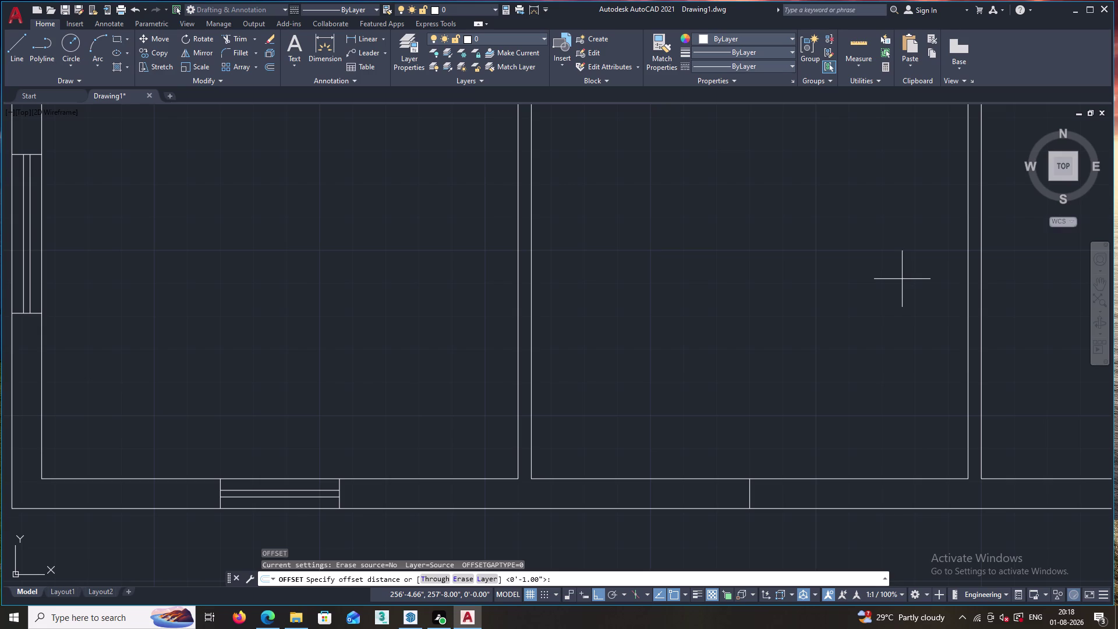
Try CAL and then 12*3 as the offset distance, then cancel the rejected offset.
click(589, 583)
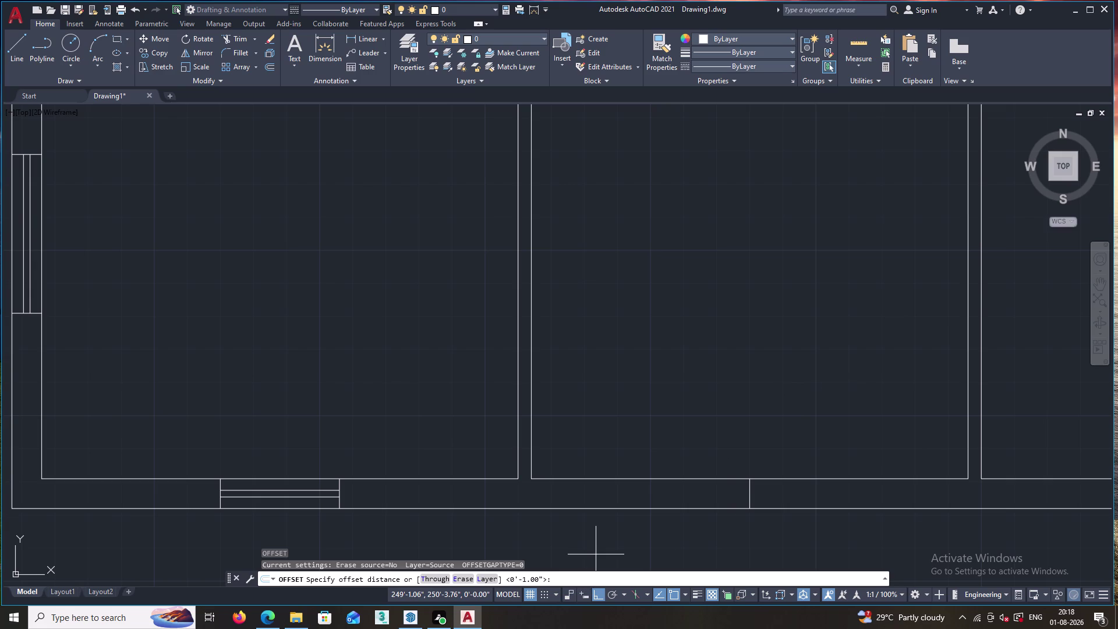
text(CA)
text(L)
key(Return)
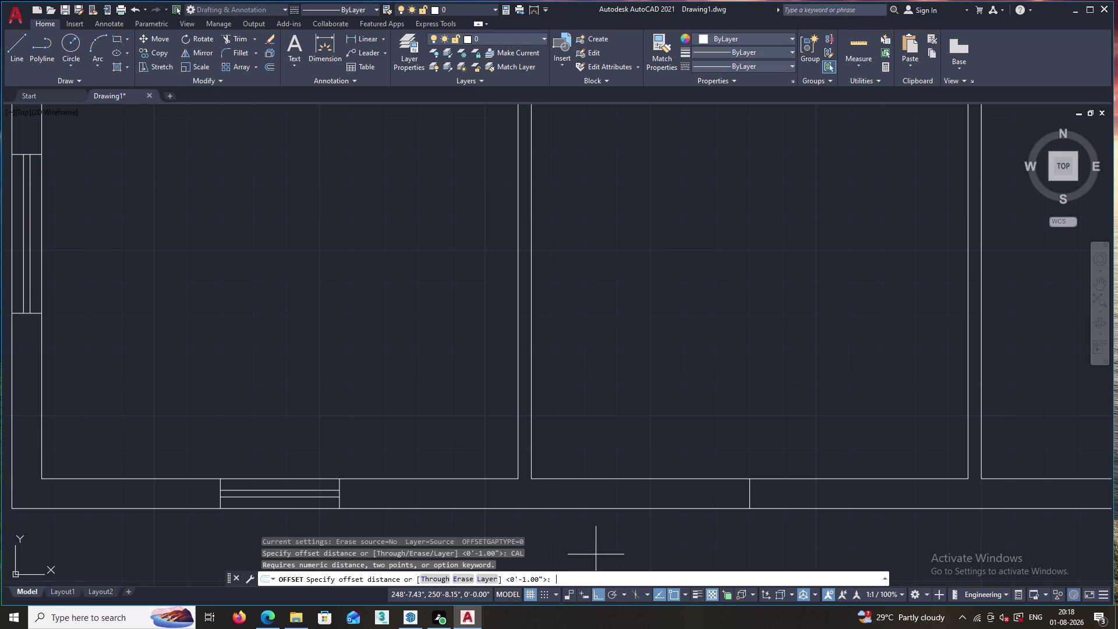
text(12)
key(asterisk)
key(3)
key(Return)
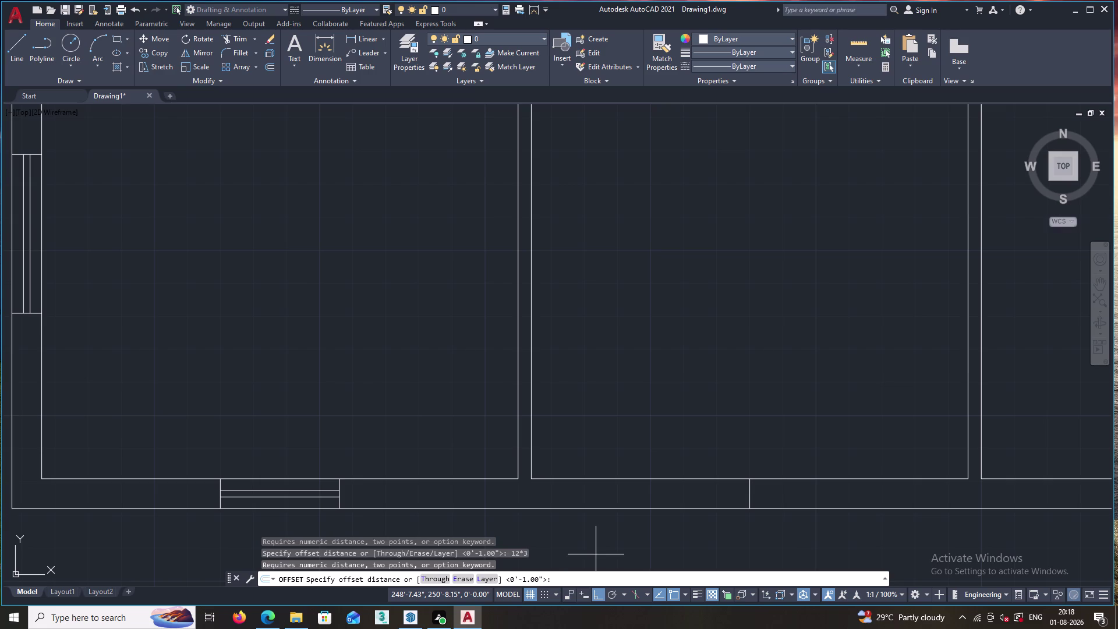
key(Escape)
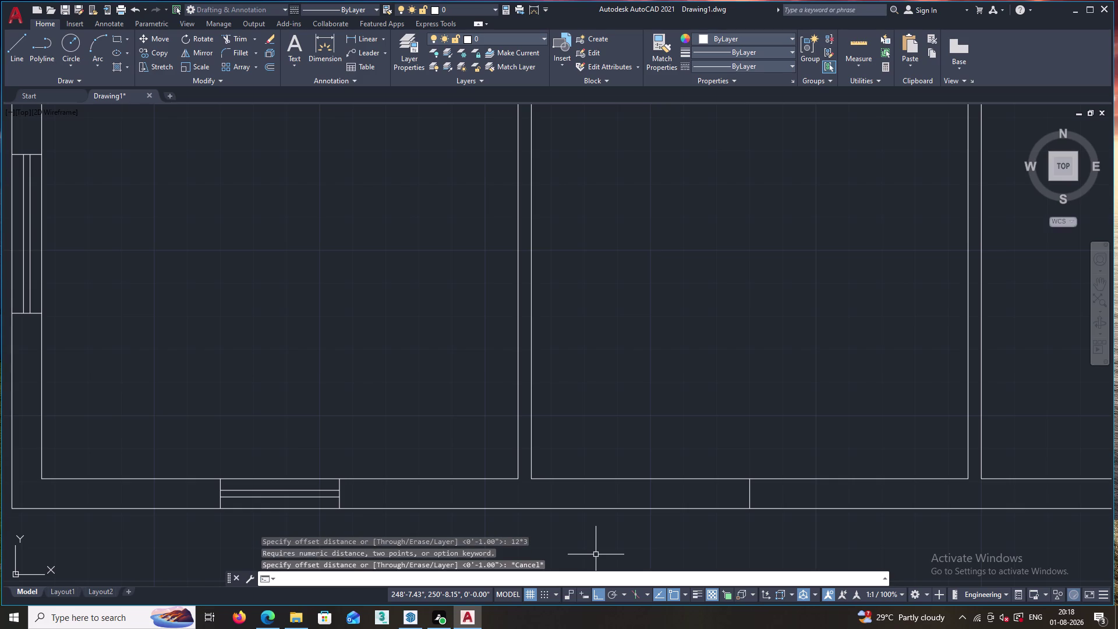
Evaluate 12*3 with the CAL calculator, giving 36.
text(CAL)
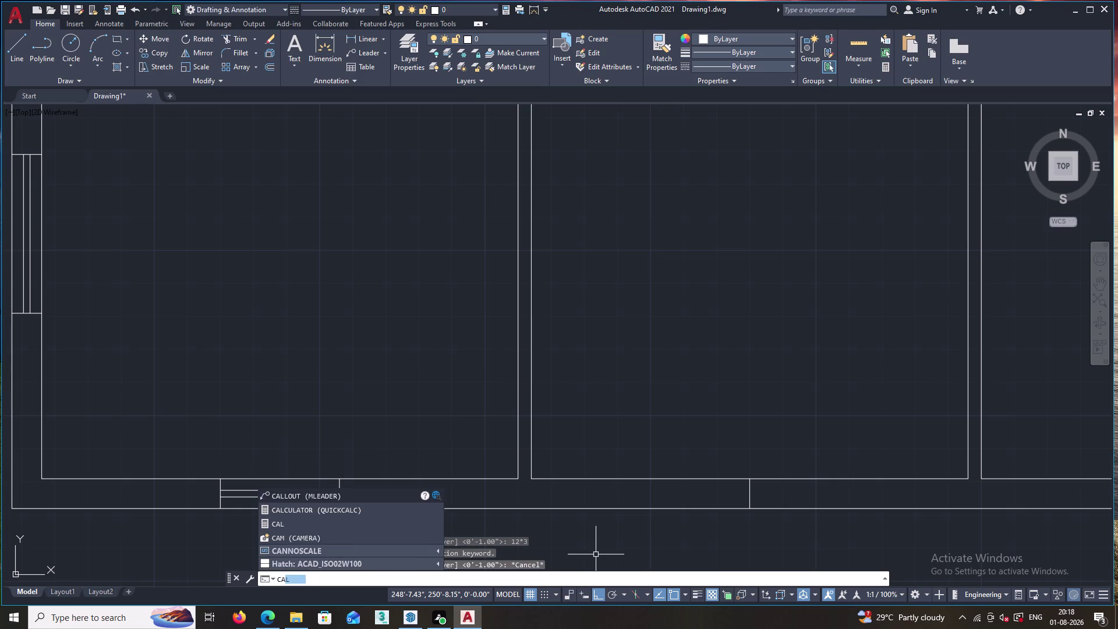
key(Return)
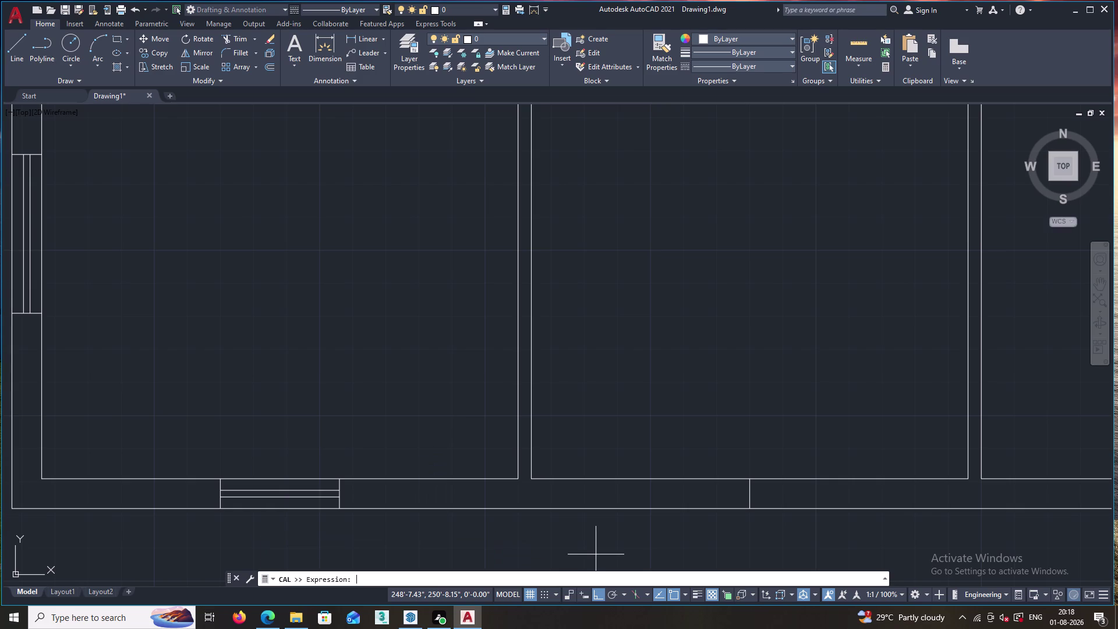
text(12*)
text(3)
key(Return)
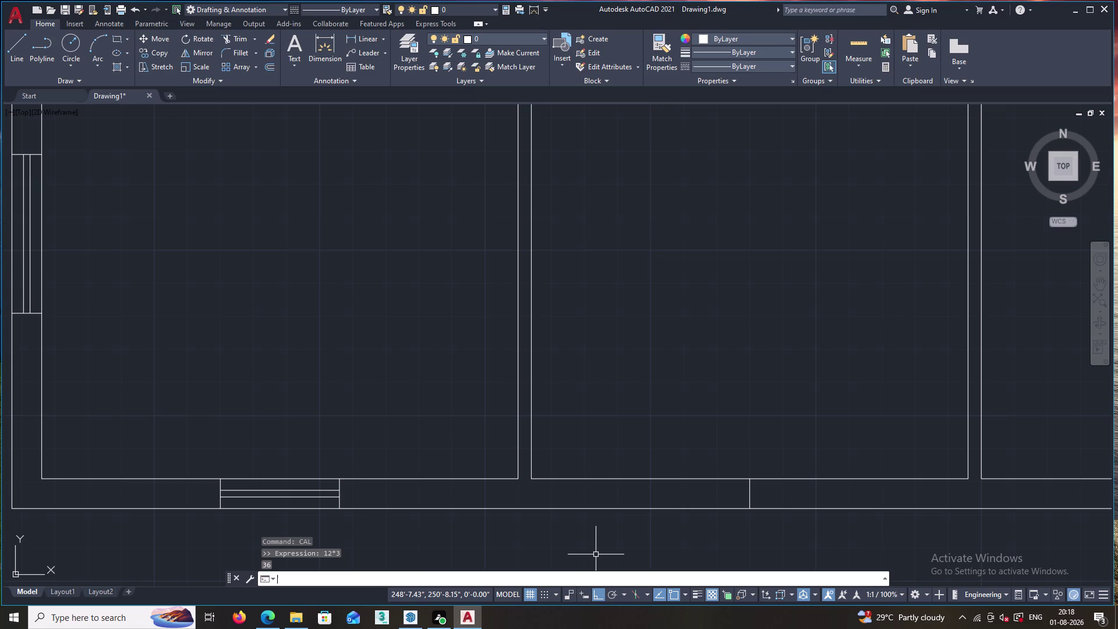
Evaluate 36+6 with the calculator to get 42, discarding a stray entry.
key(space)
text(36+)
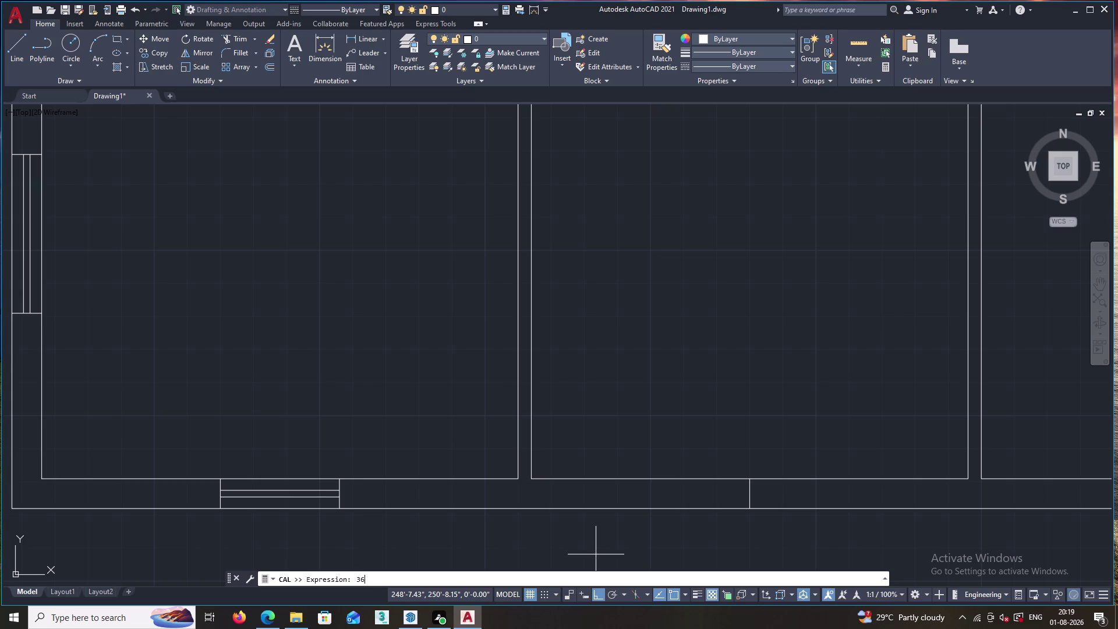
key(6)
key(Return)
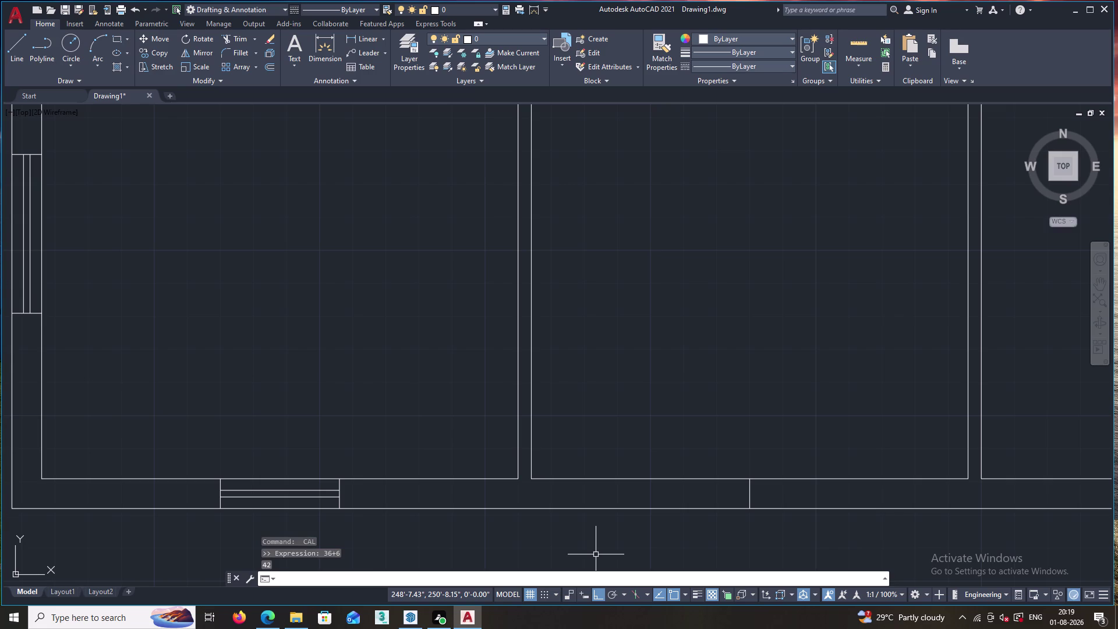
key(Escape)
text(4)
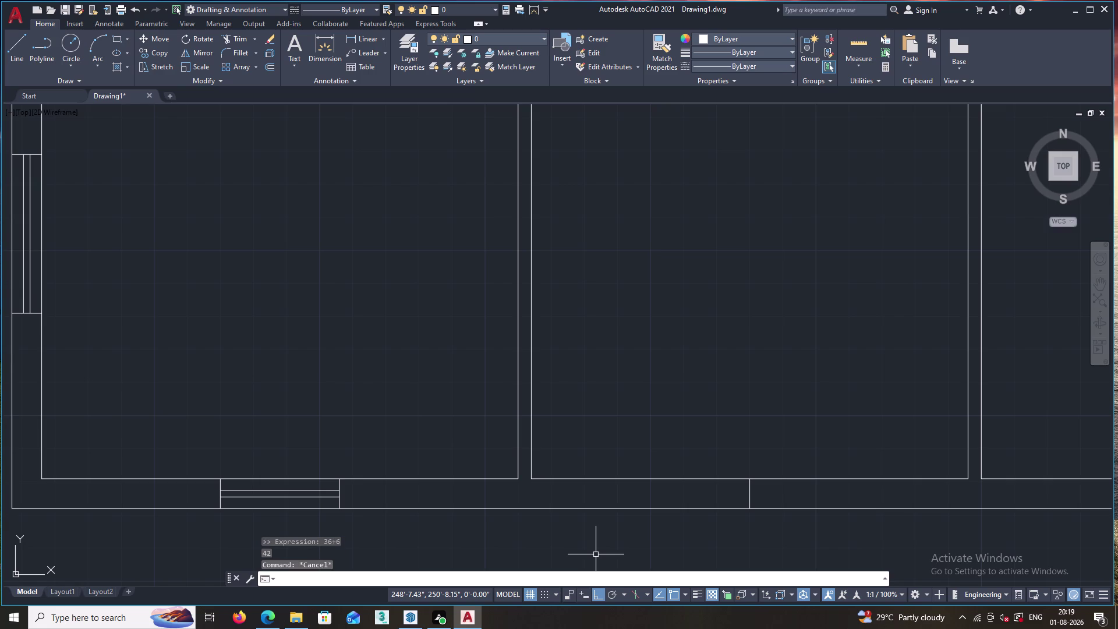
text(2)
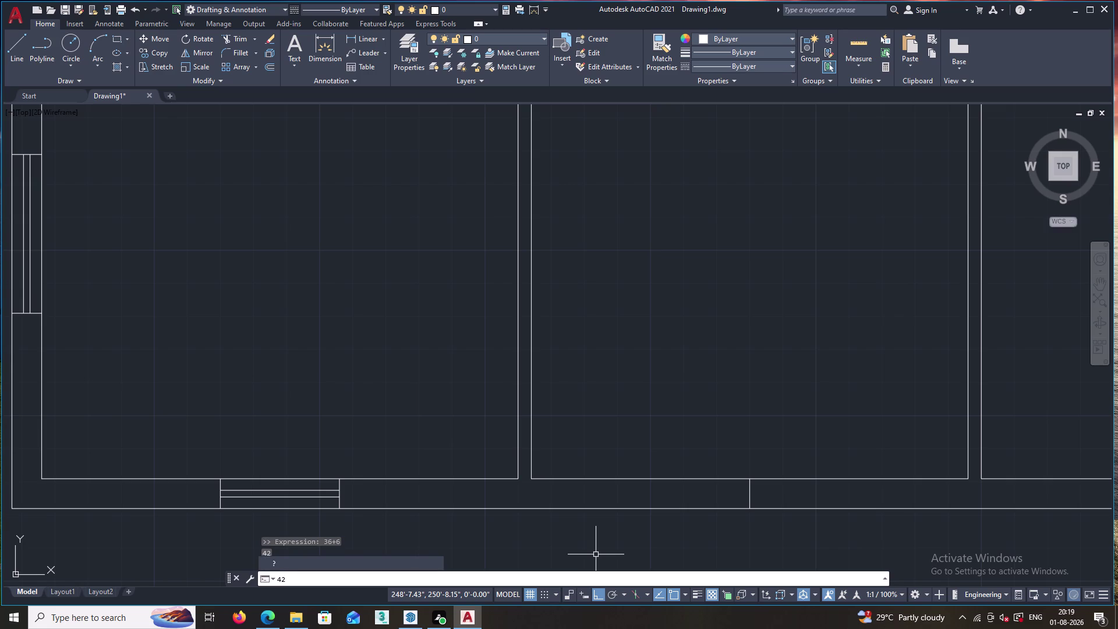
key(Escape)
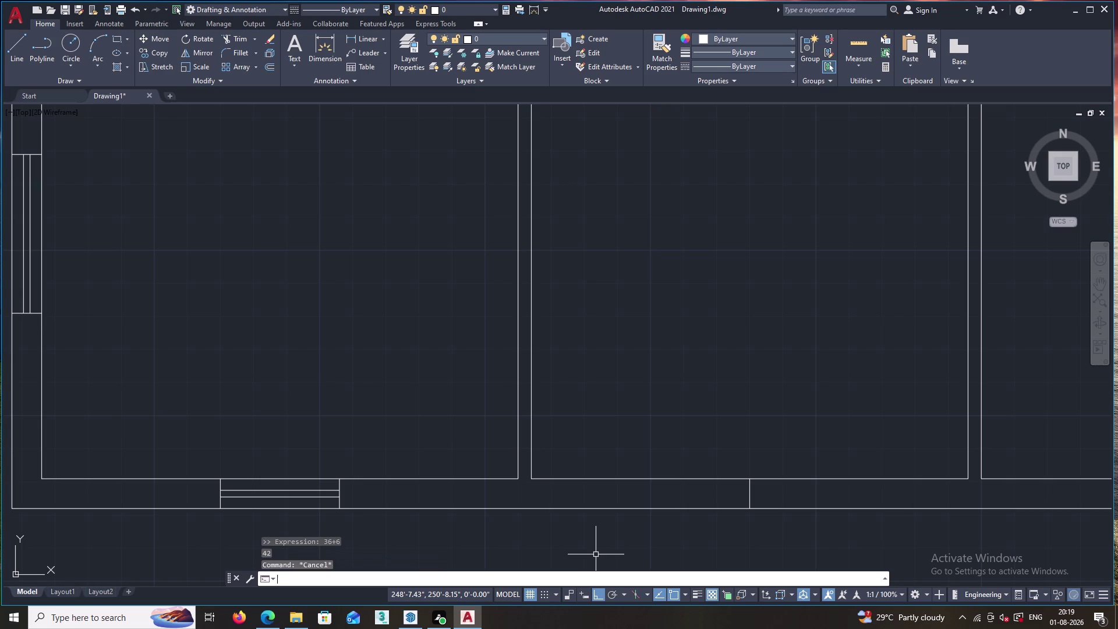
Evaluate 42/2 with the calculator, giving 21.
key(space)
text(42)
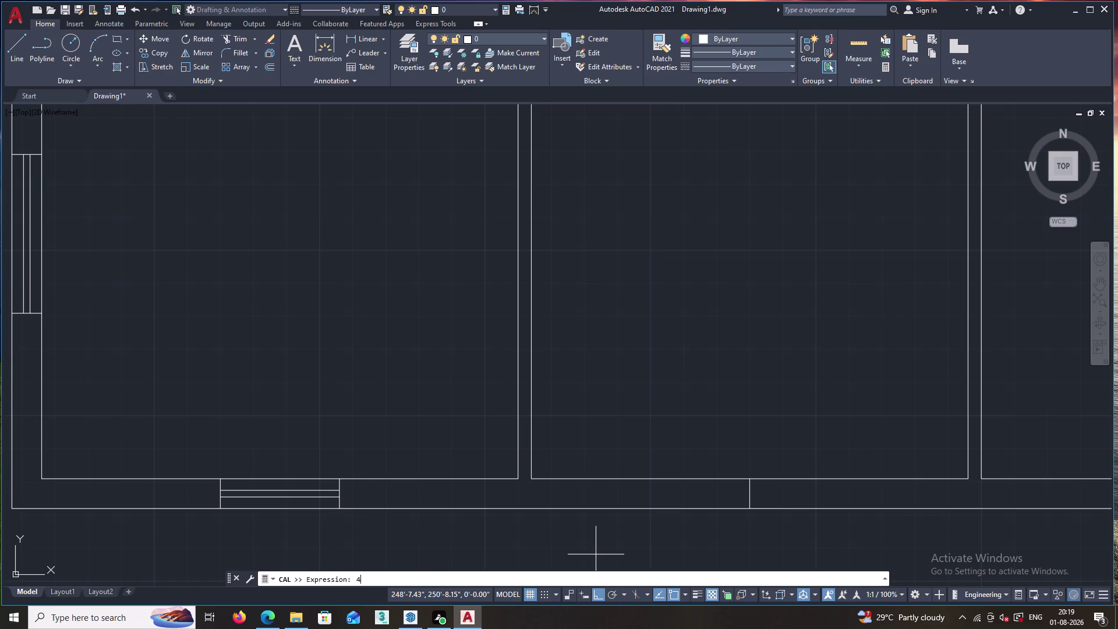
text(/2)
key(Return)
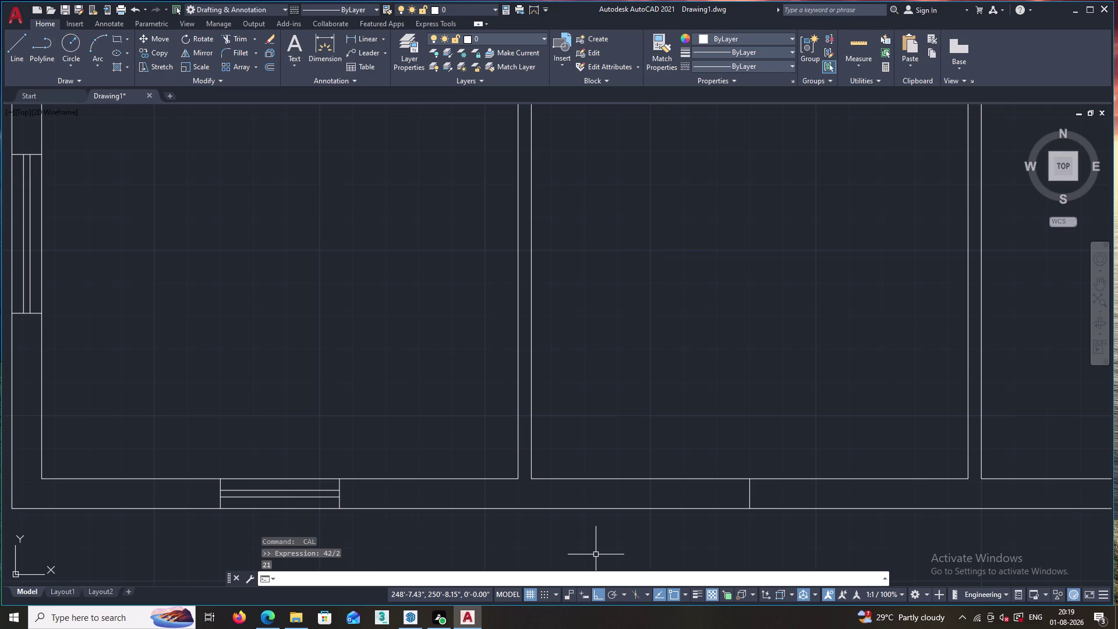
key(Escape)
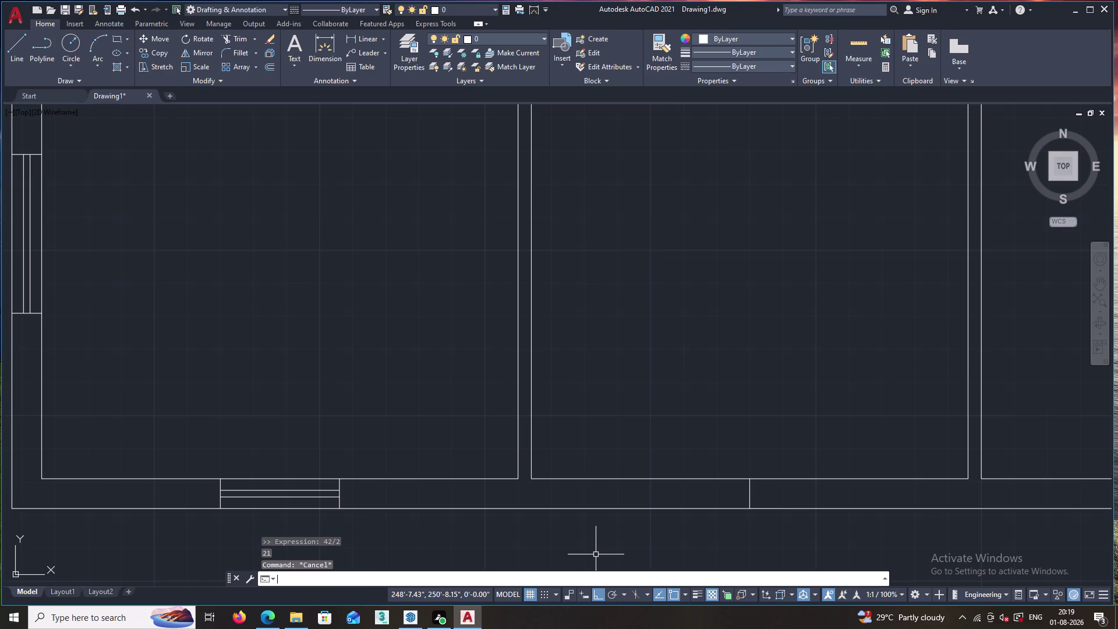
Discard stray typed entries and start a fresh offset, beginning the distance entry.
text(2)
text(4)
key(minus)
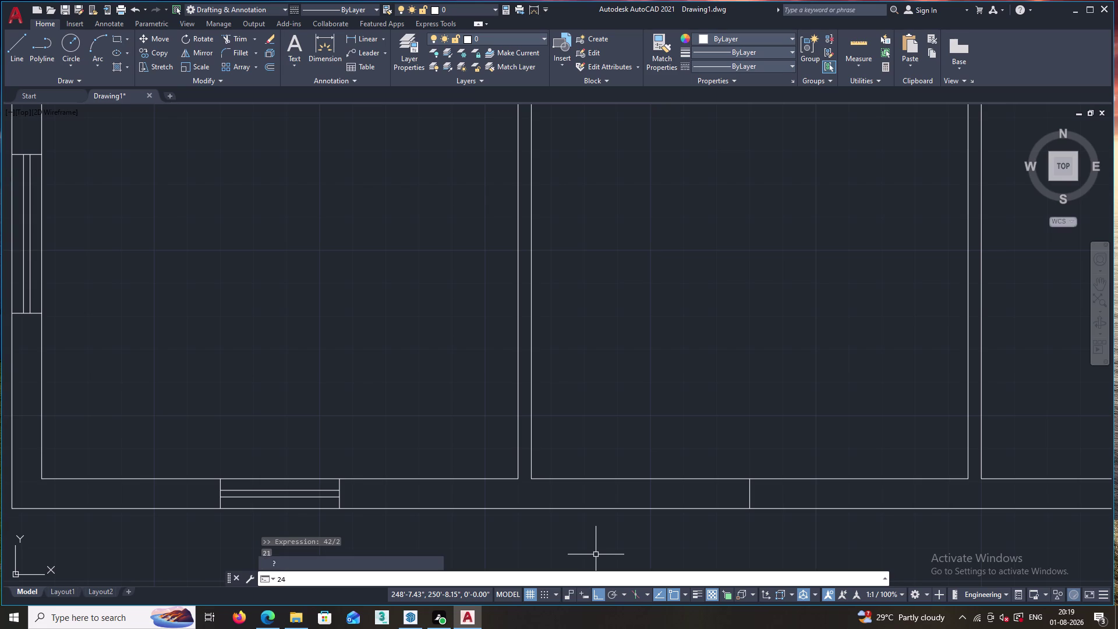
key(Escape)
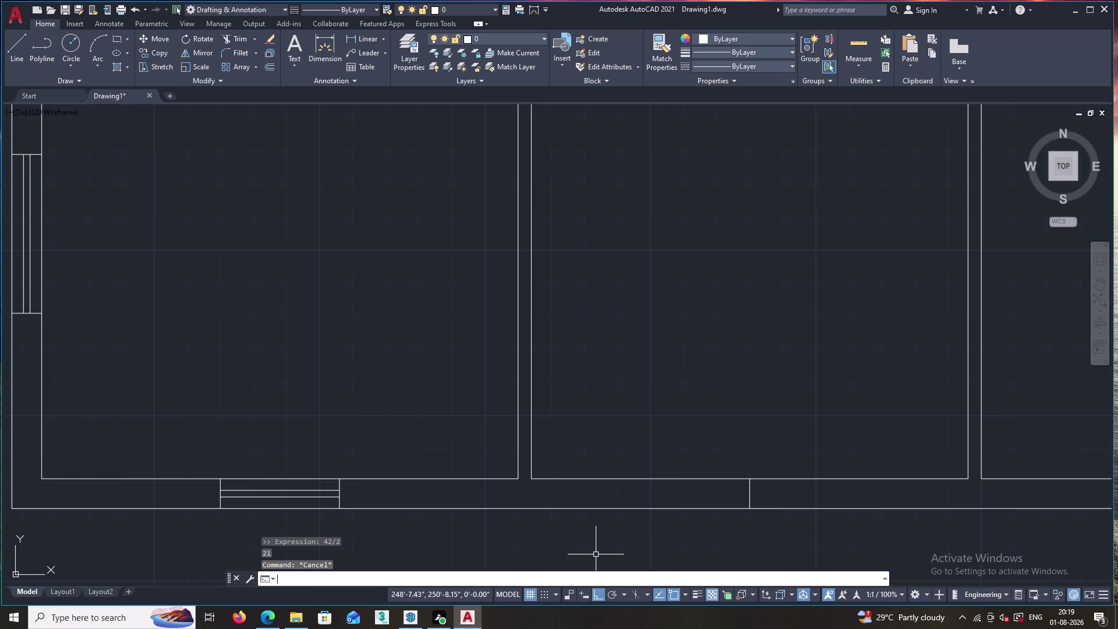
key(1)
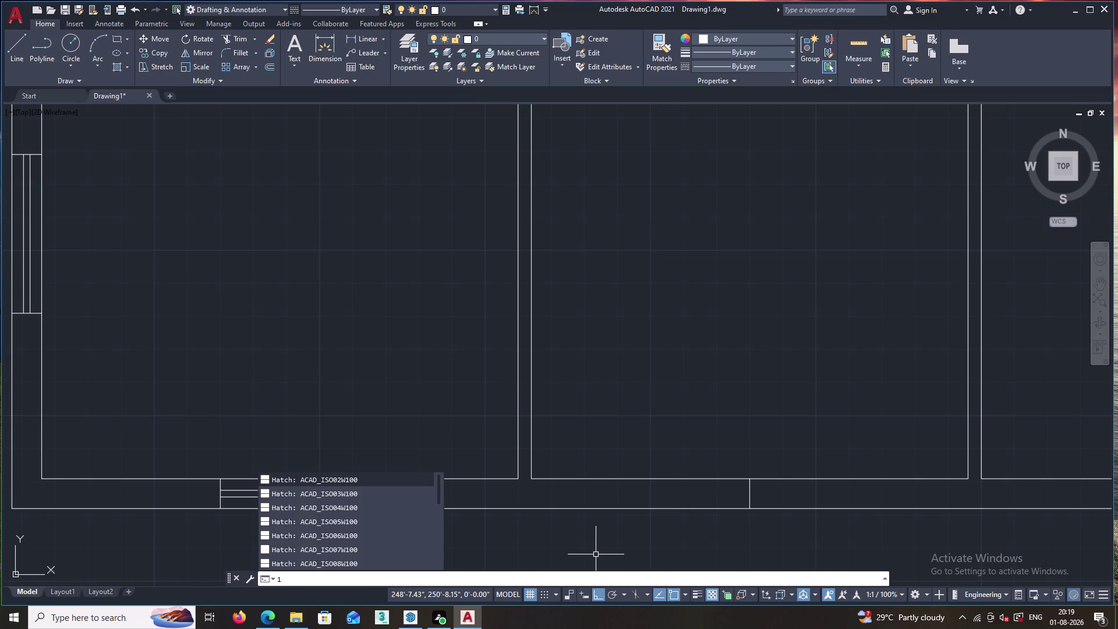
key(Escape)
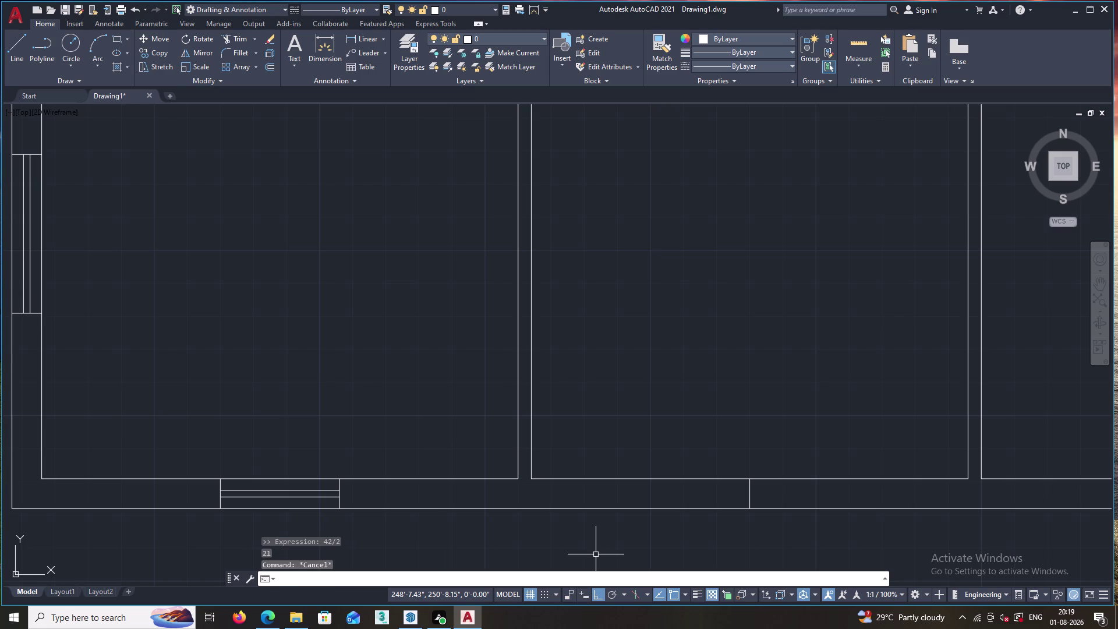
key(o)
key(Return)
key(1)
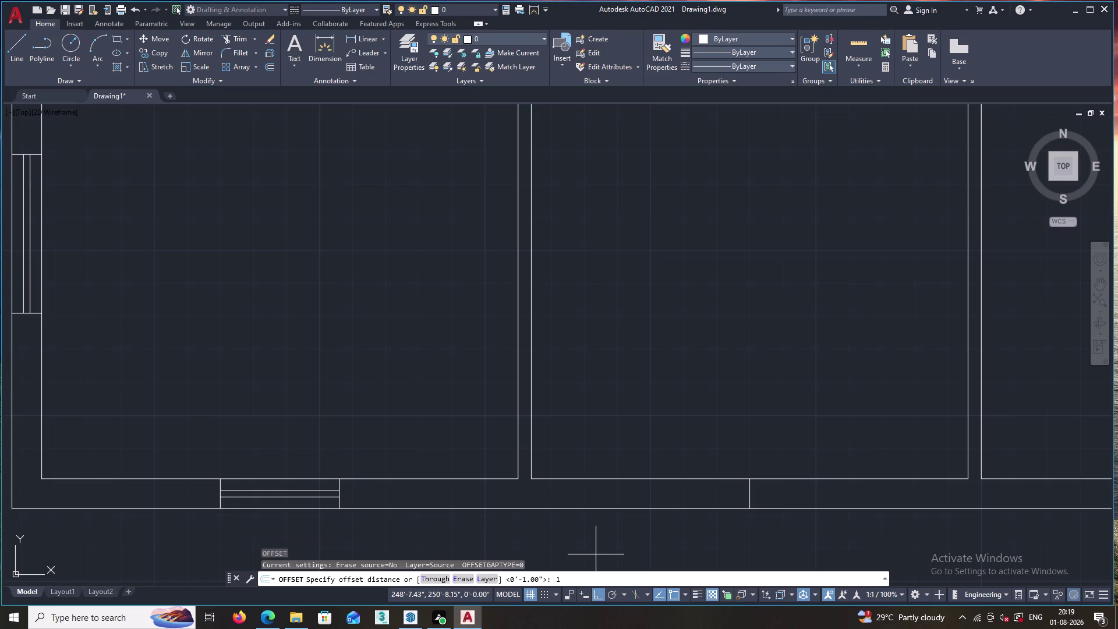
Offset the bottom-strip divider line 1'9" to both its left and right.
key(apostrophe)
key(9)
key(shift+quotedbl)
key(Return)
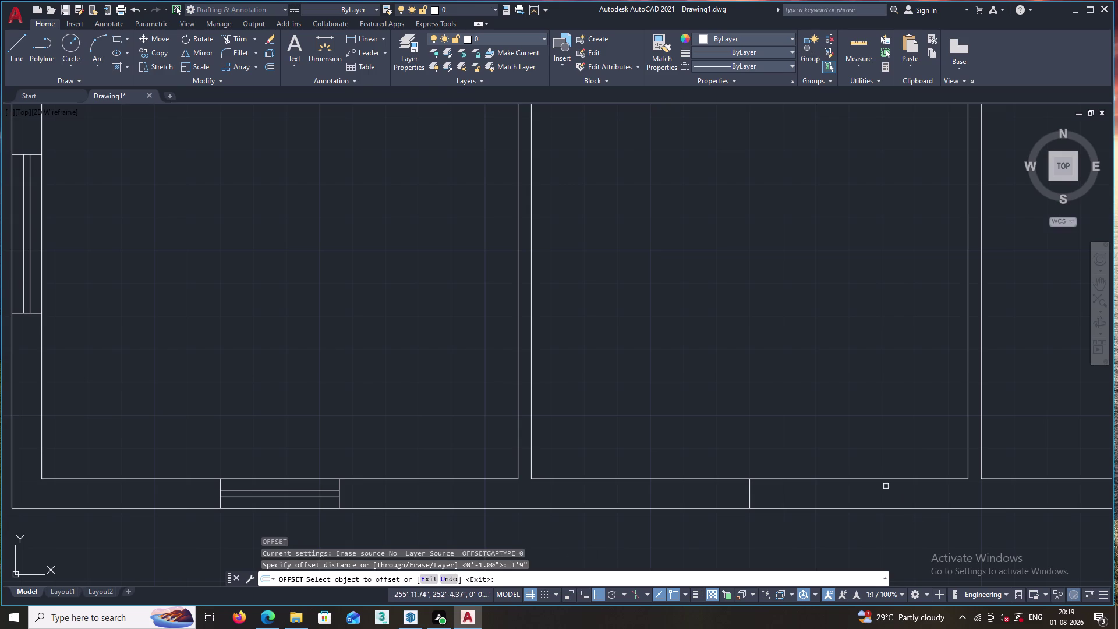
click(749, 485)
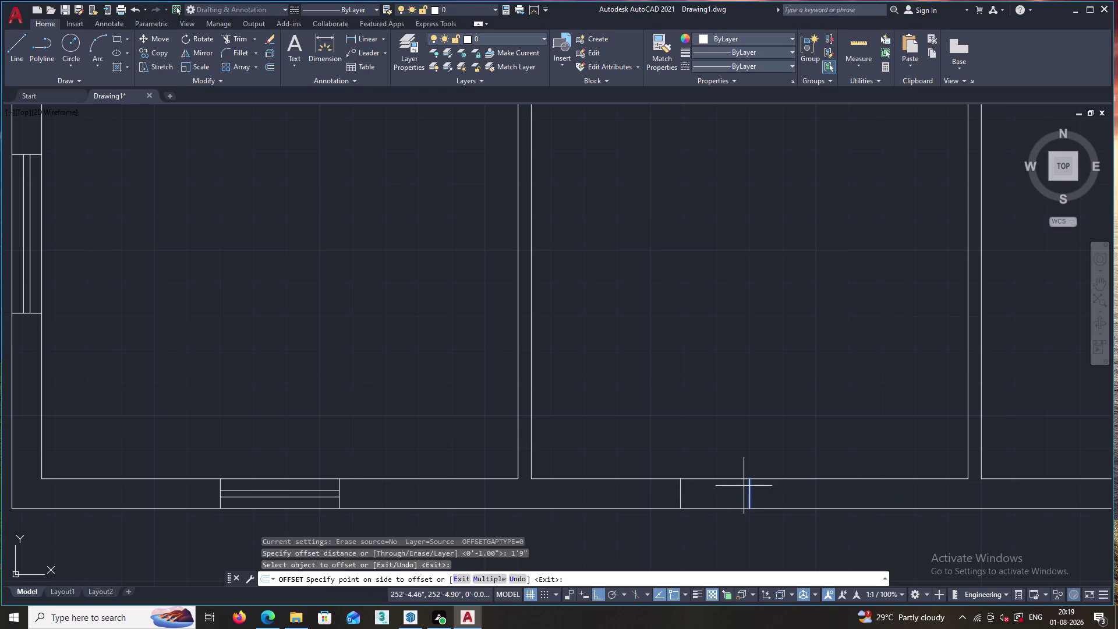
click(734, 489)
click(749, 489)
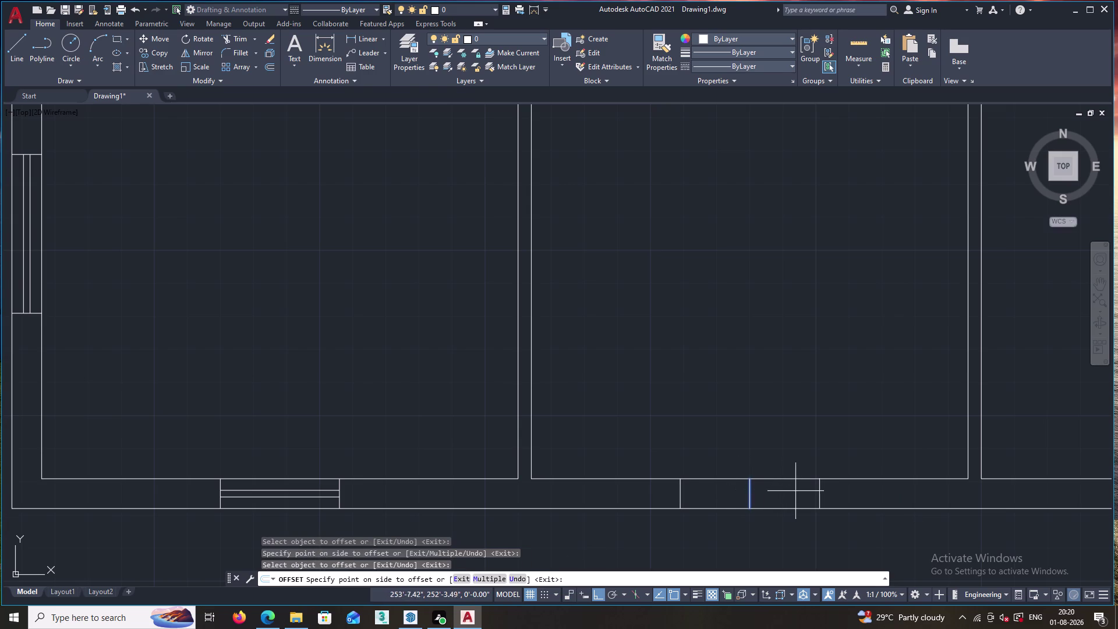
click(801, 492)
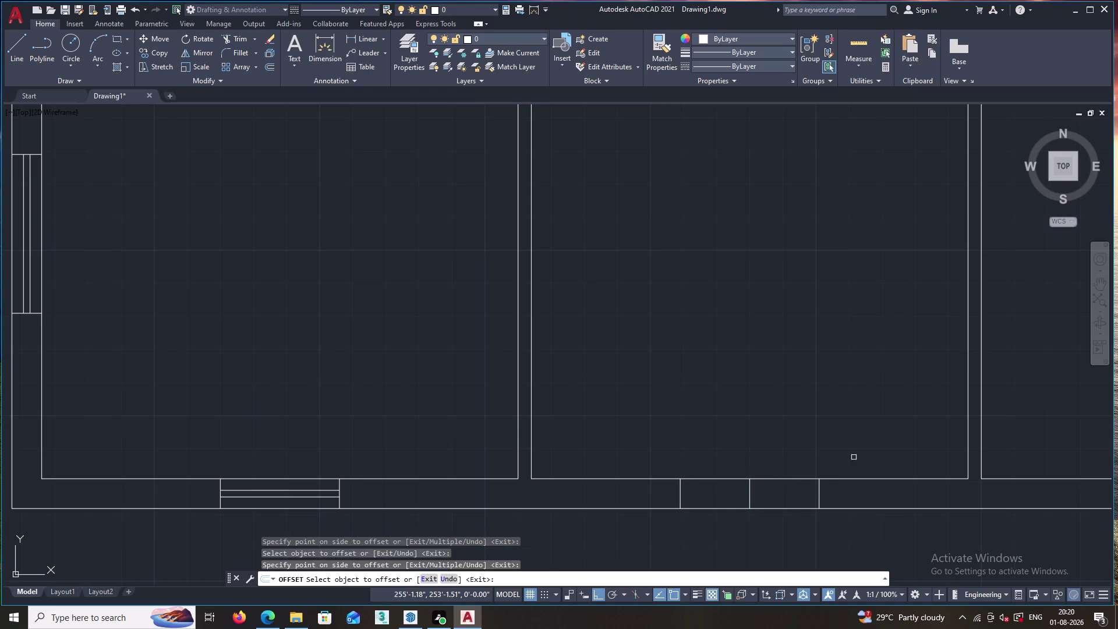